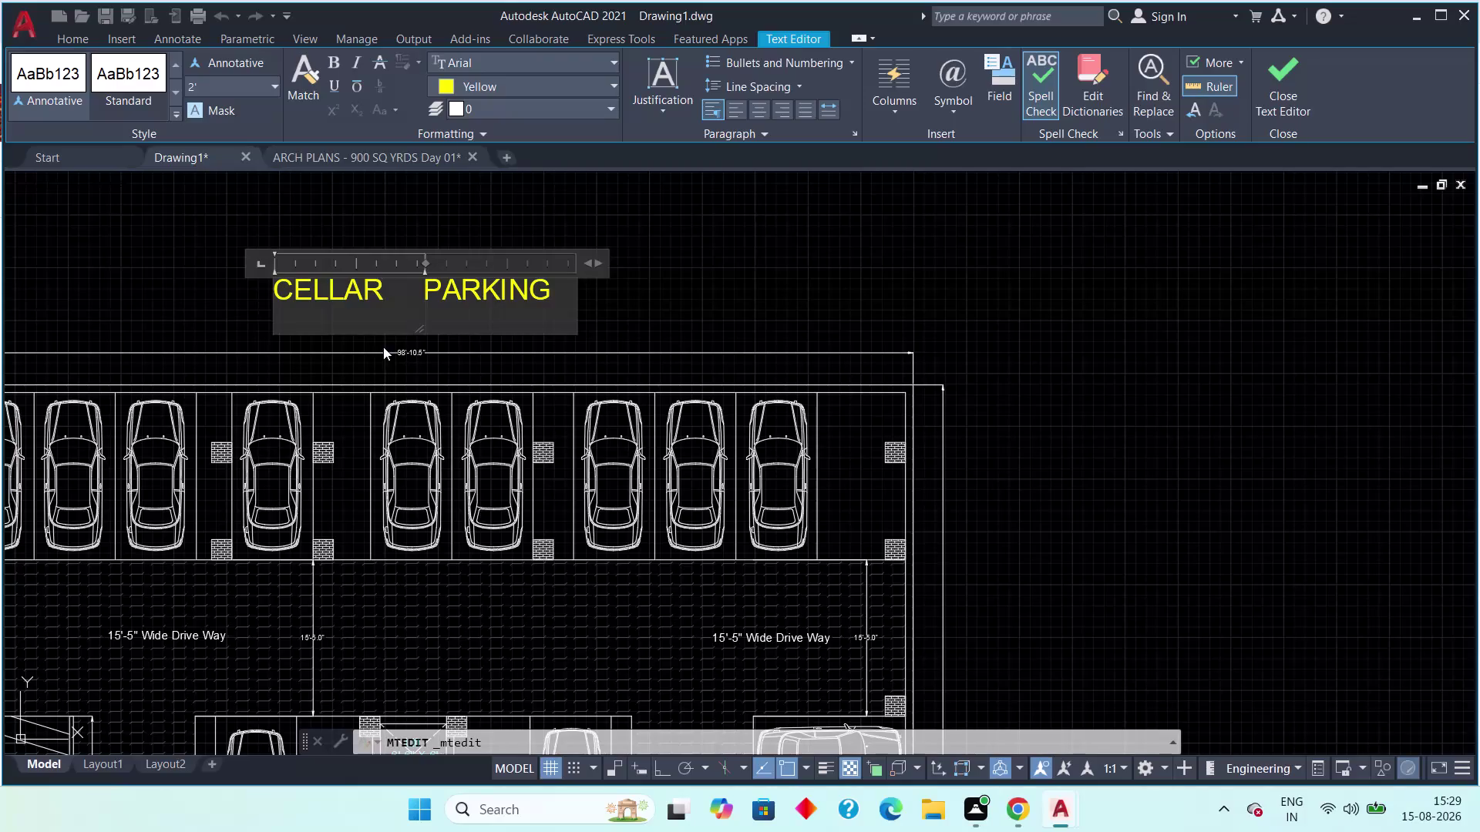
Stretch the CELLAR PARKING mtext box wider over several drags, then exit the Text Editor.
drag(356, 331, 353, 304)
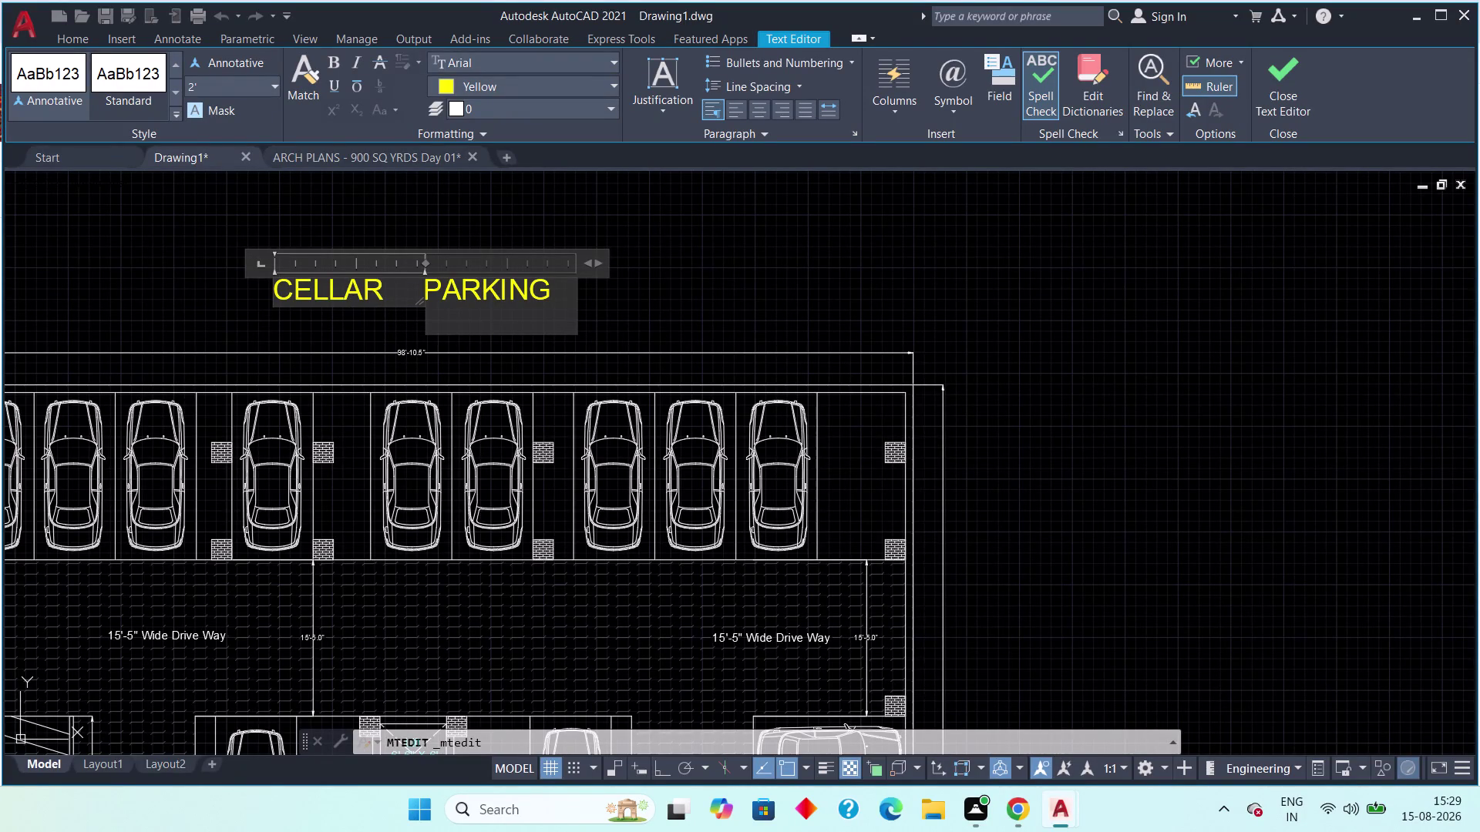
drag(462, 335, 462, 306)
drag(745, 262, 739, 262)
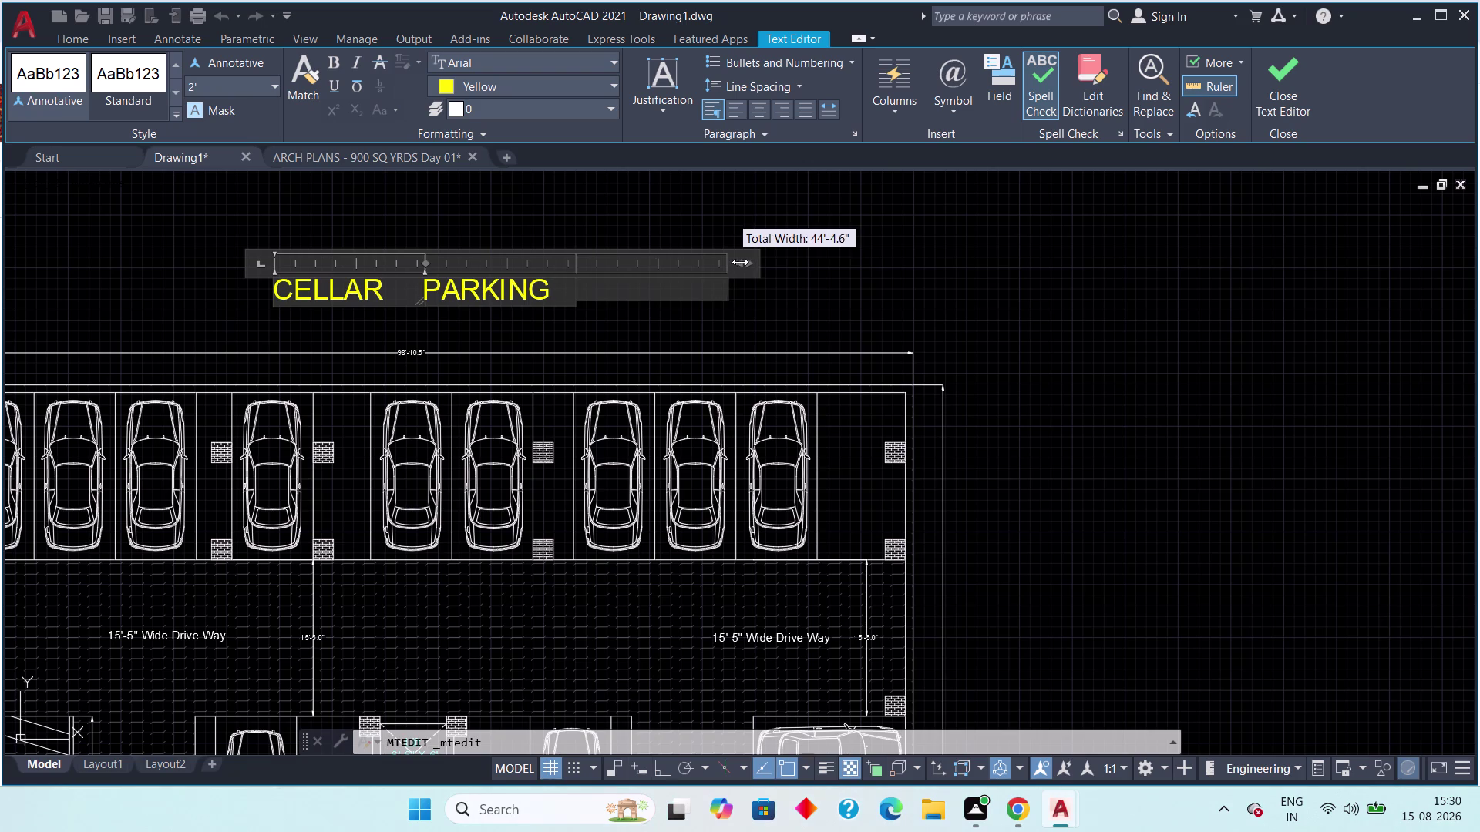
drag(738, 262, 692, 269)
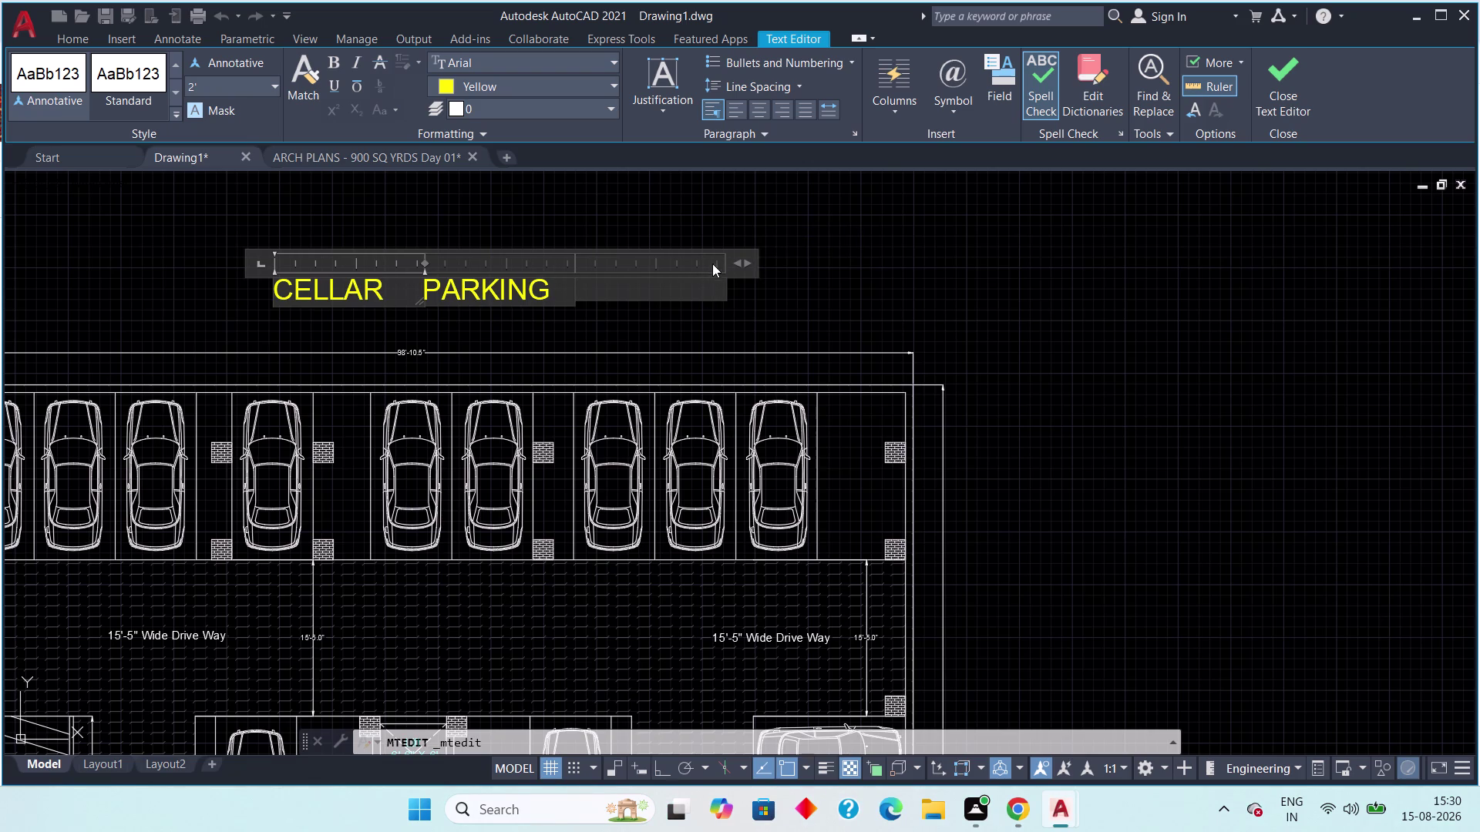
drag(749, 270, 691, 277)
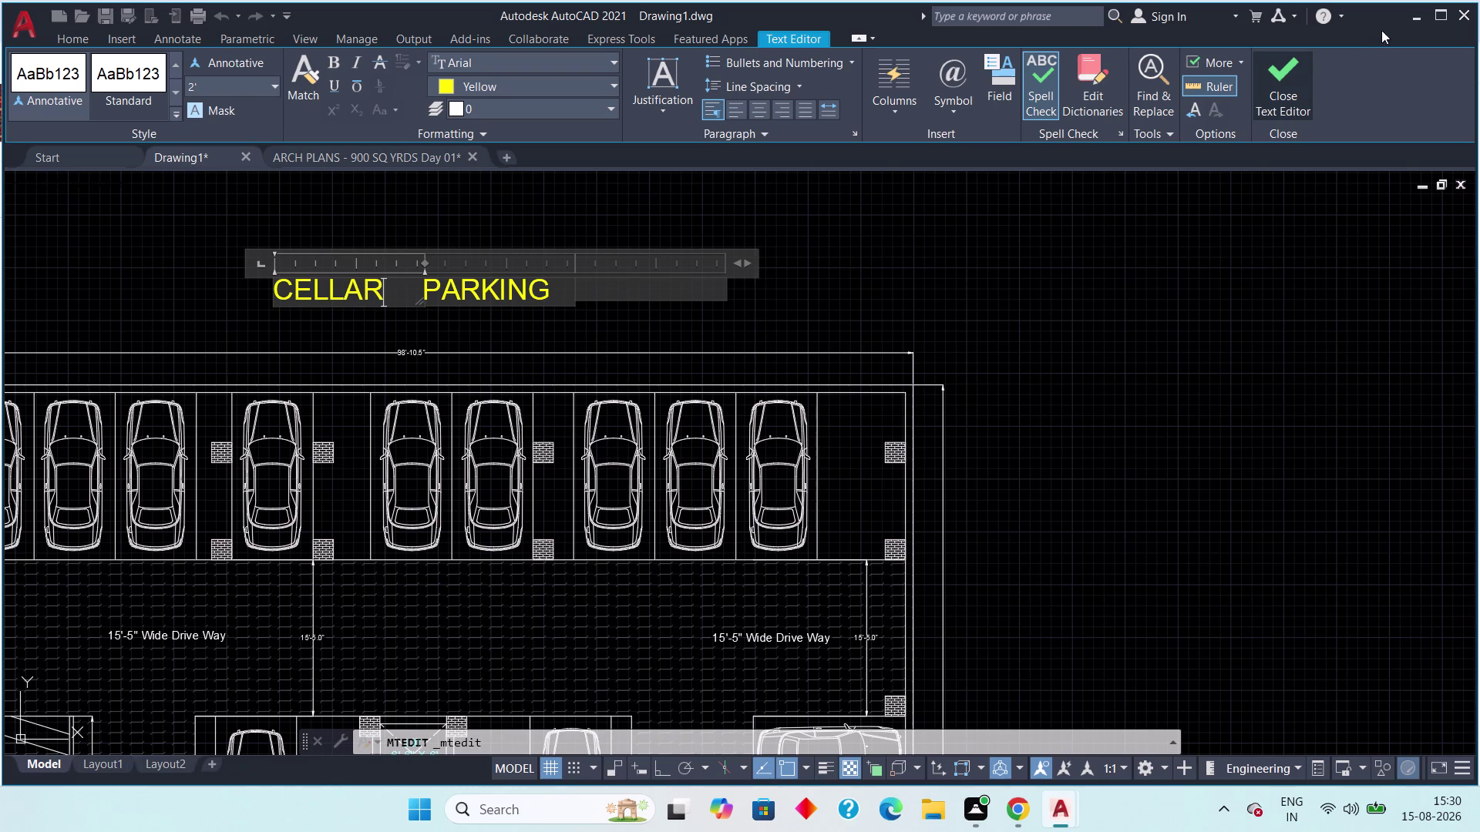
click(1301, 76)
scroll(down, 3)
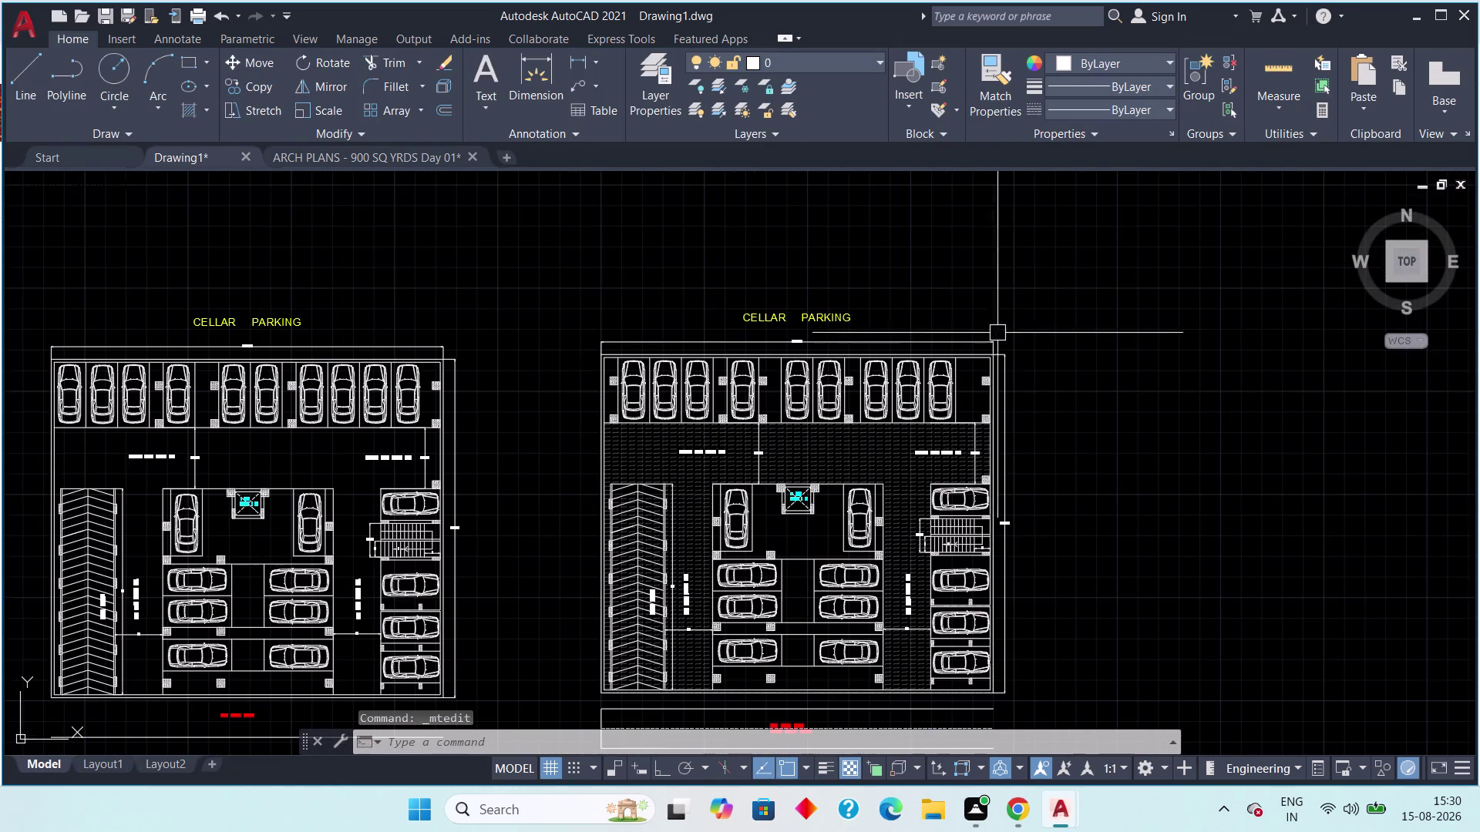
middle_drag(934, 299, 868, 292)
middle_drag(946, 302, 1010, 276)
middle_drag(1163, 248, 1108, 213)
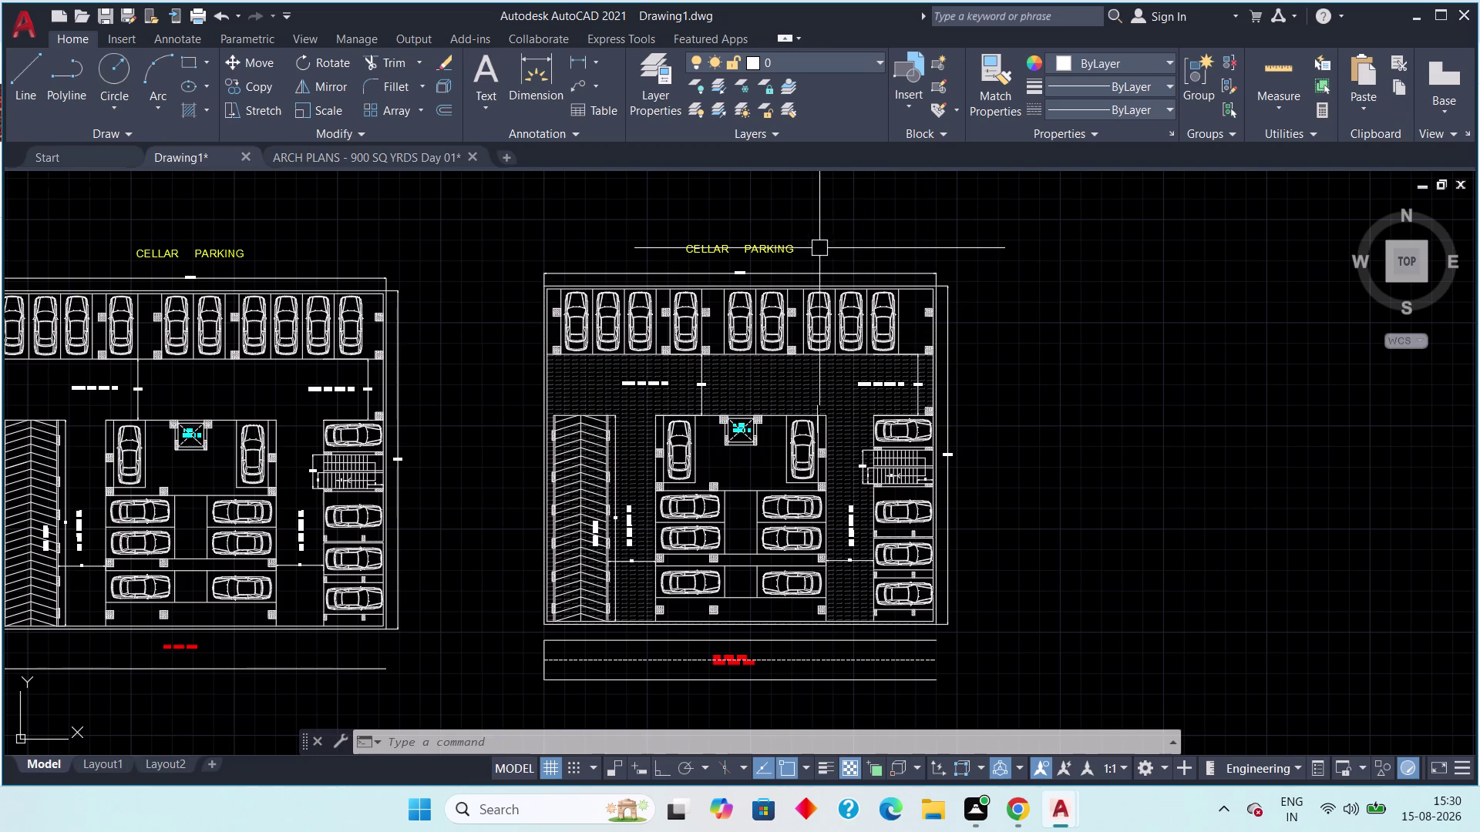
scroll(up, 3)
drag(801, 201, 767, 214)
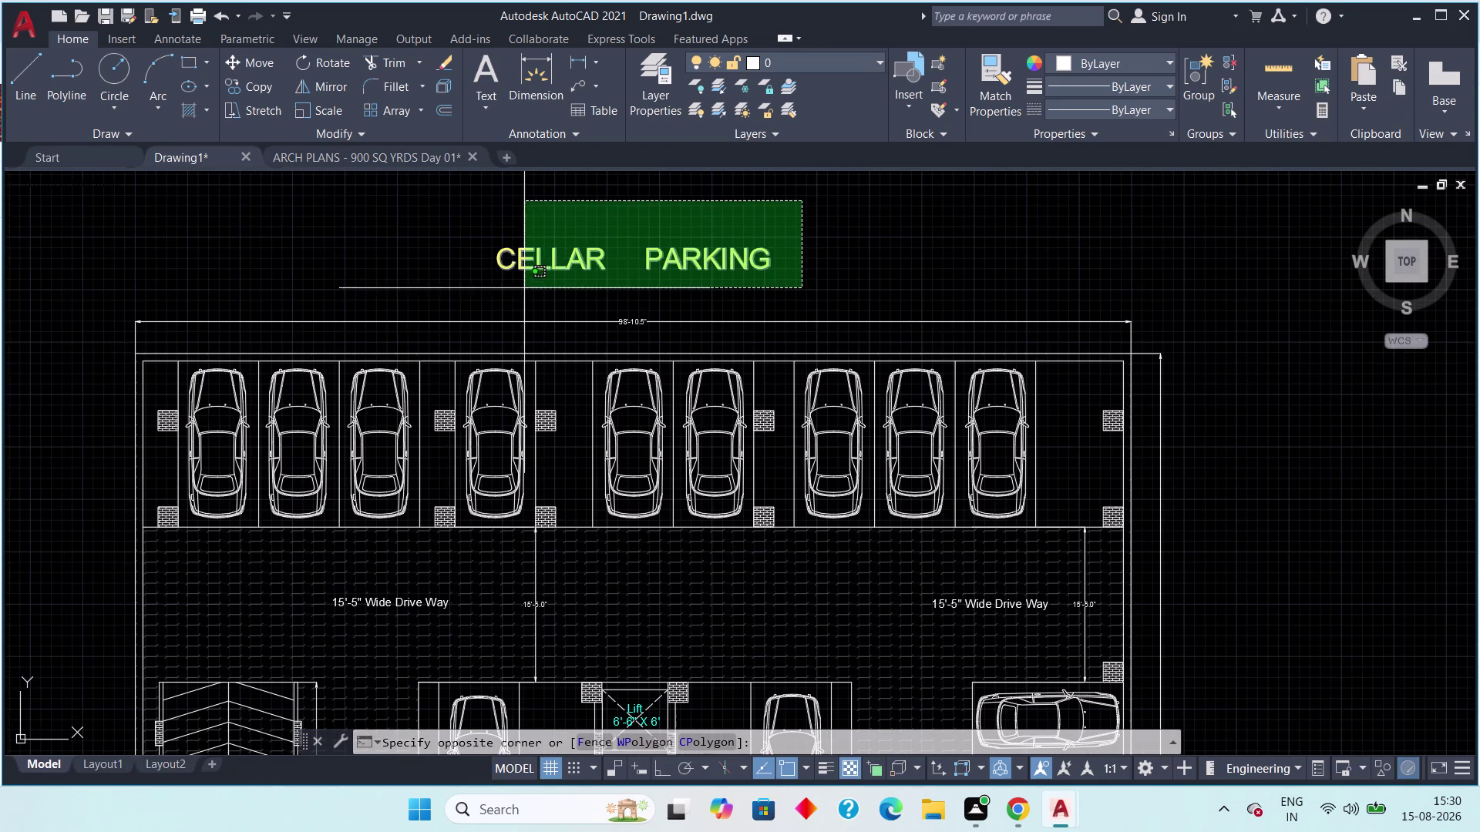
click(524, 288)
key(Escape)
key(Escape)
key(Escape)
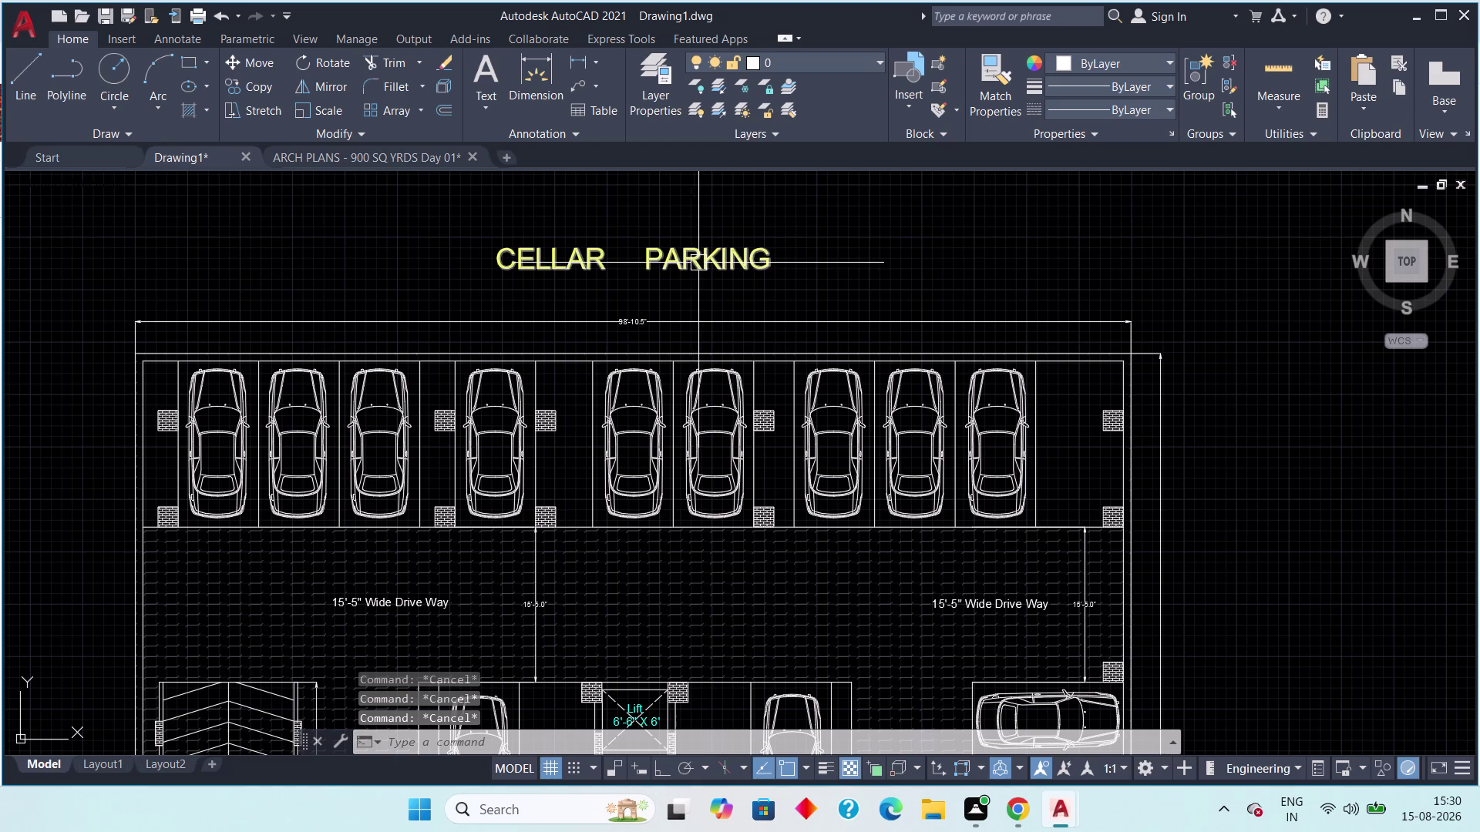
click(546, 96)
key(Escape)
key(Escape)
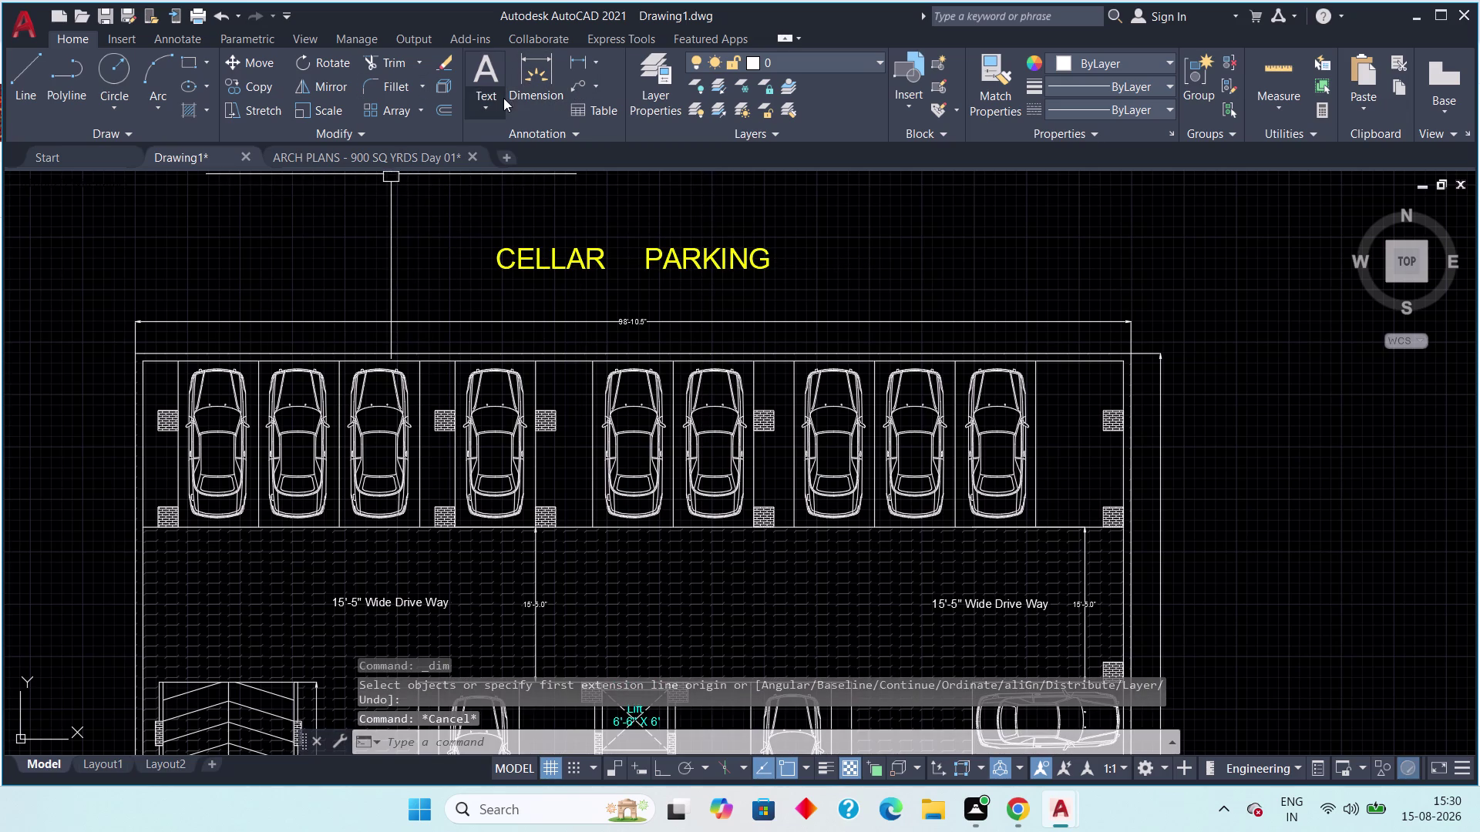
Draw a Multiline Text box to the right of the CELLAR PARKING title and place the cursor inside.
click(496, 98)
click(533, 143)
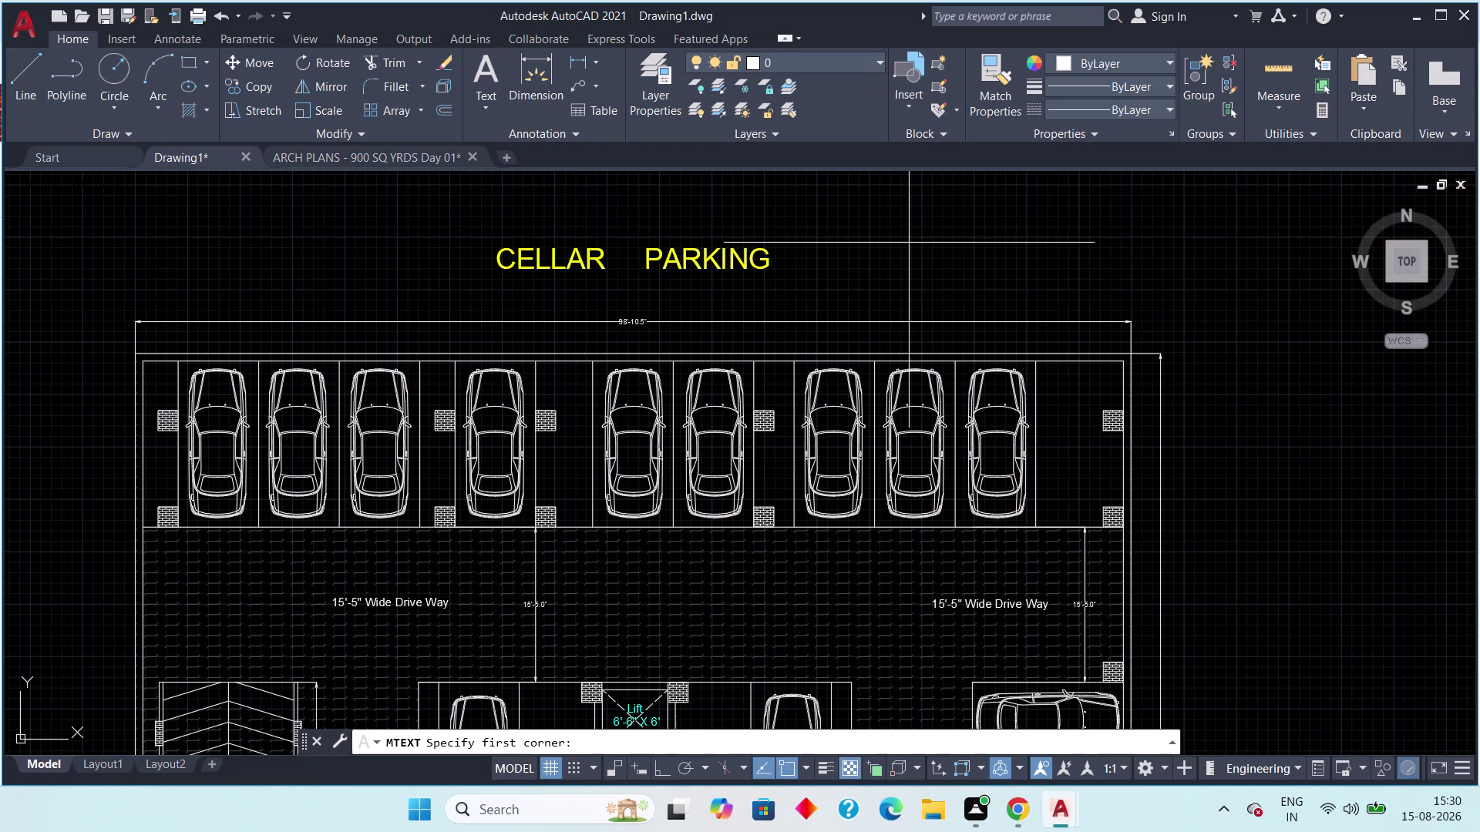
middle_drag(906, 242, 875, 214)
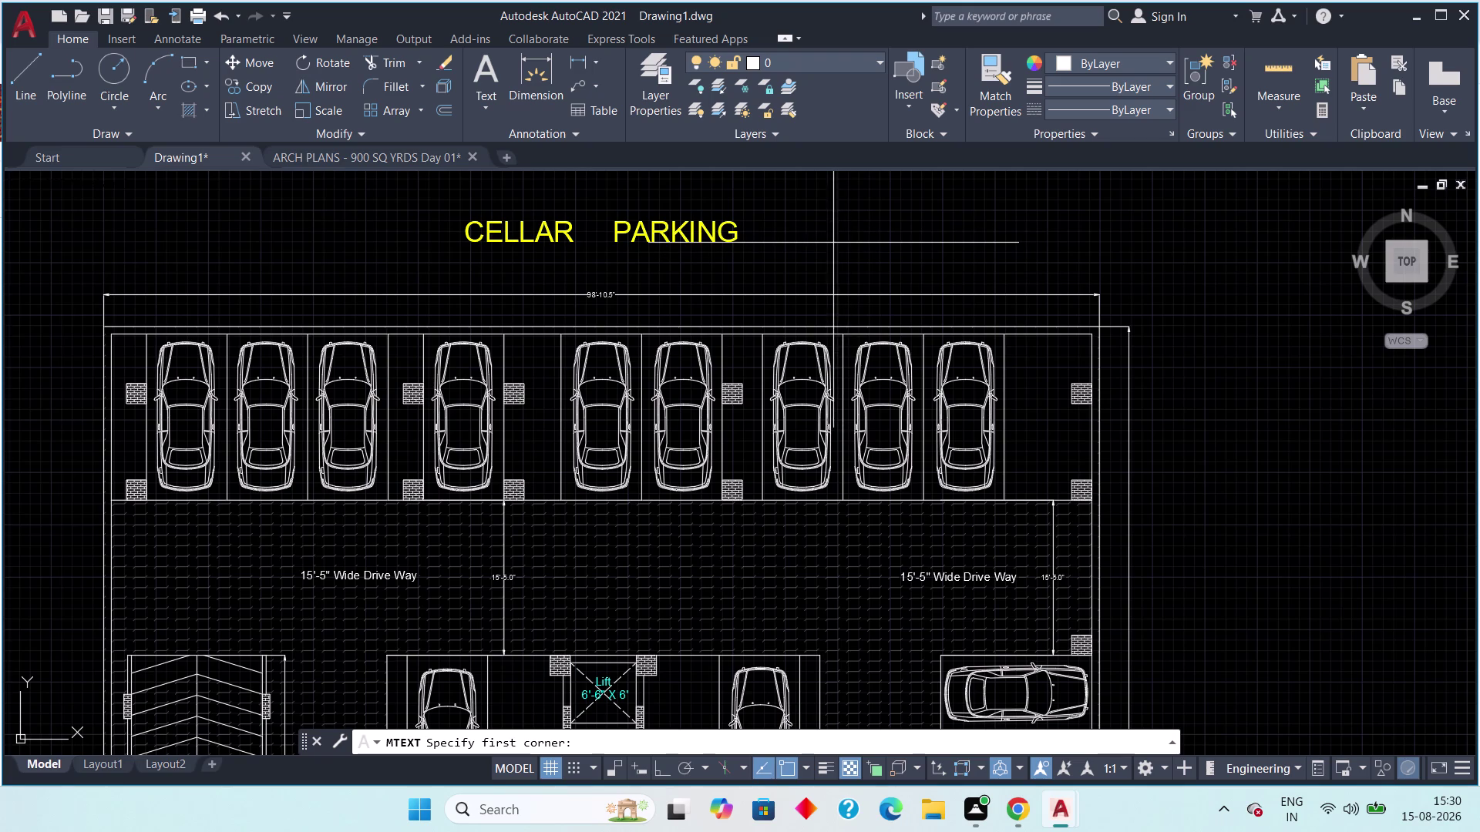
click(777, 258)
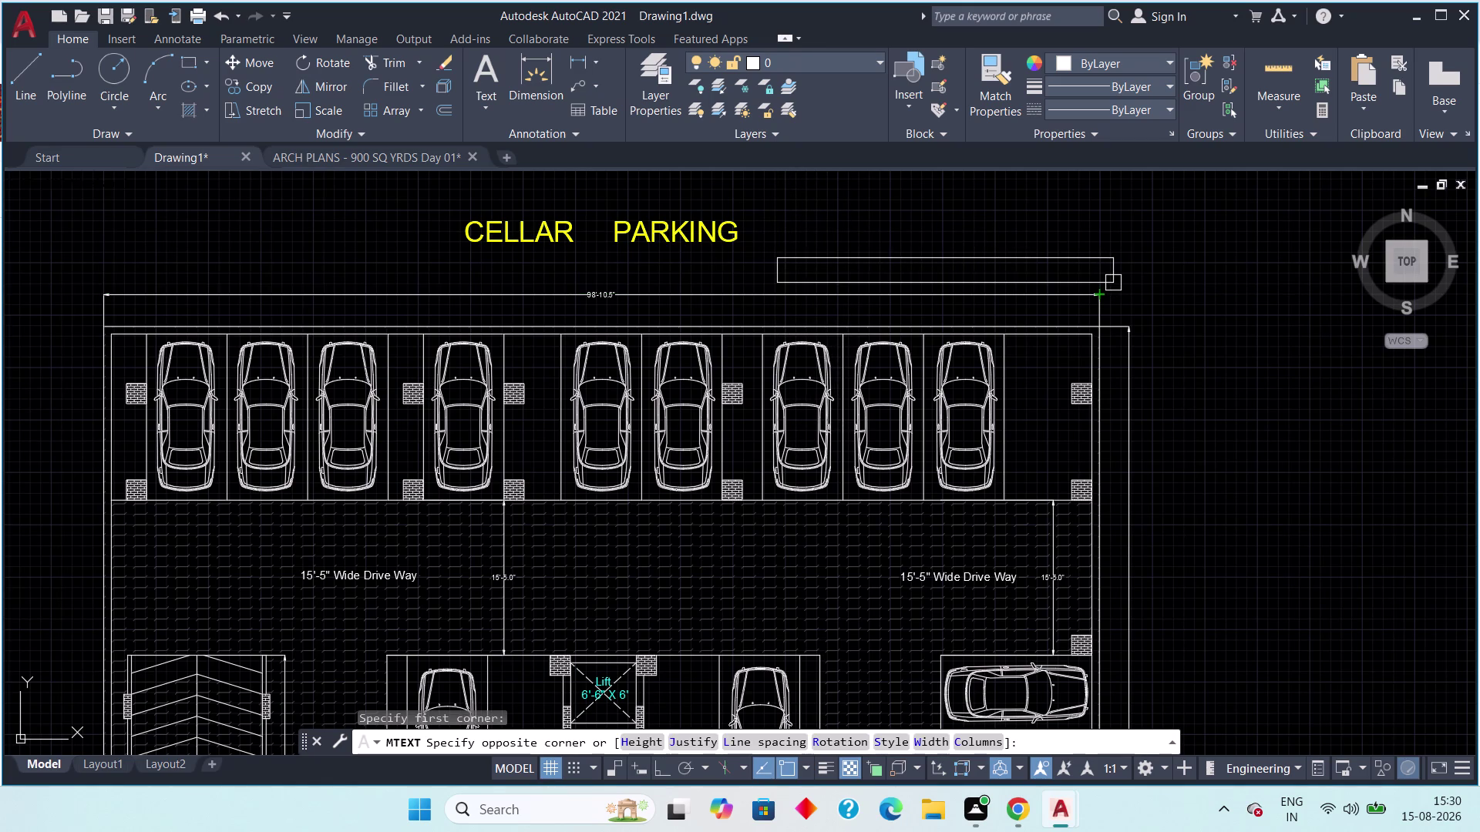
click(1113, 282)
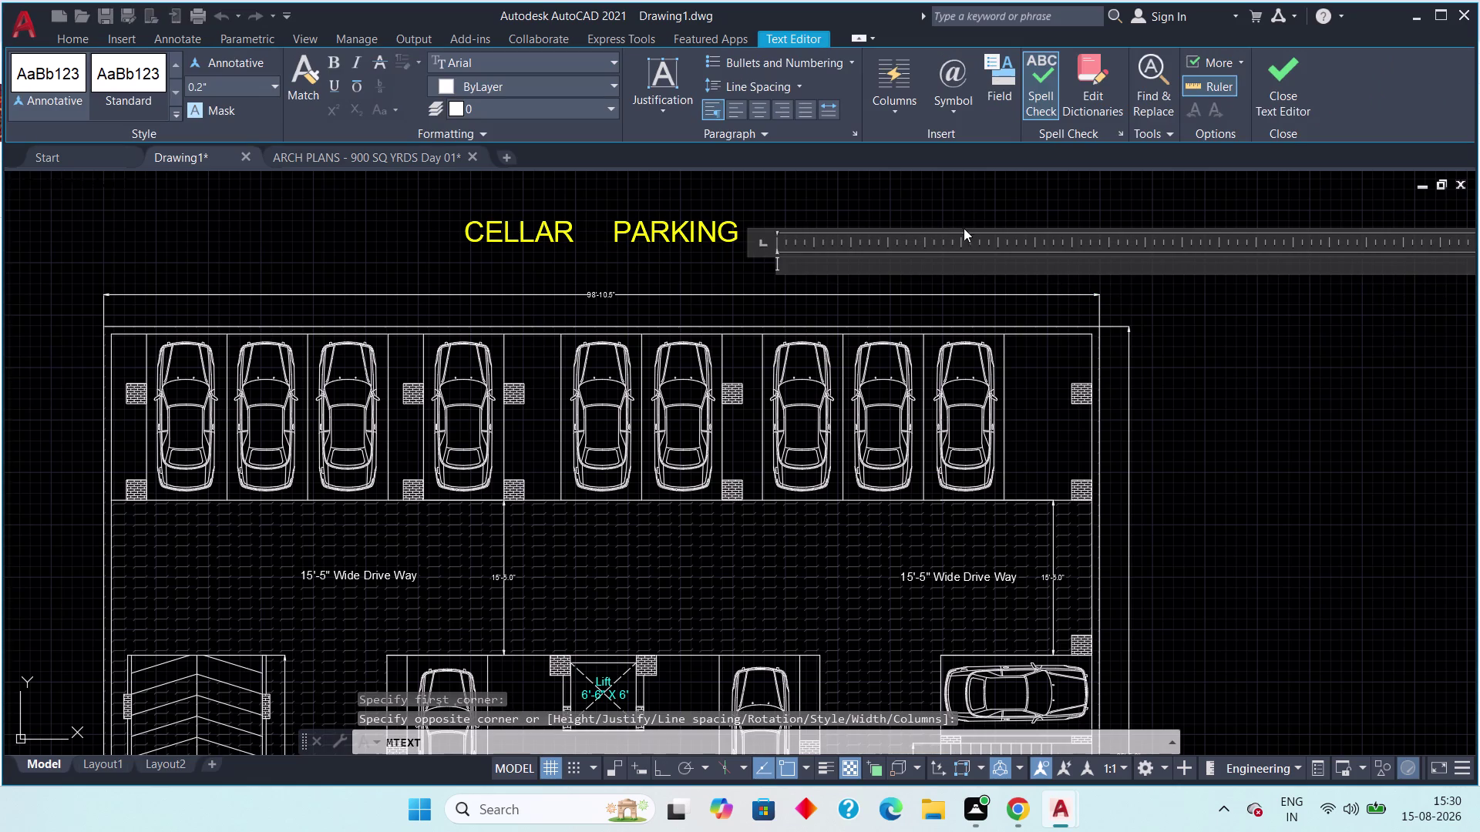
click(833, 270)
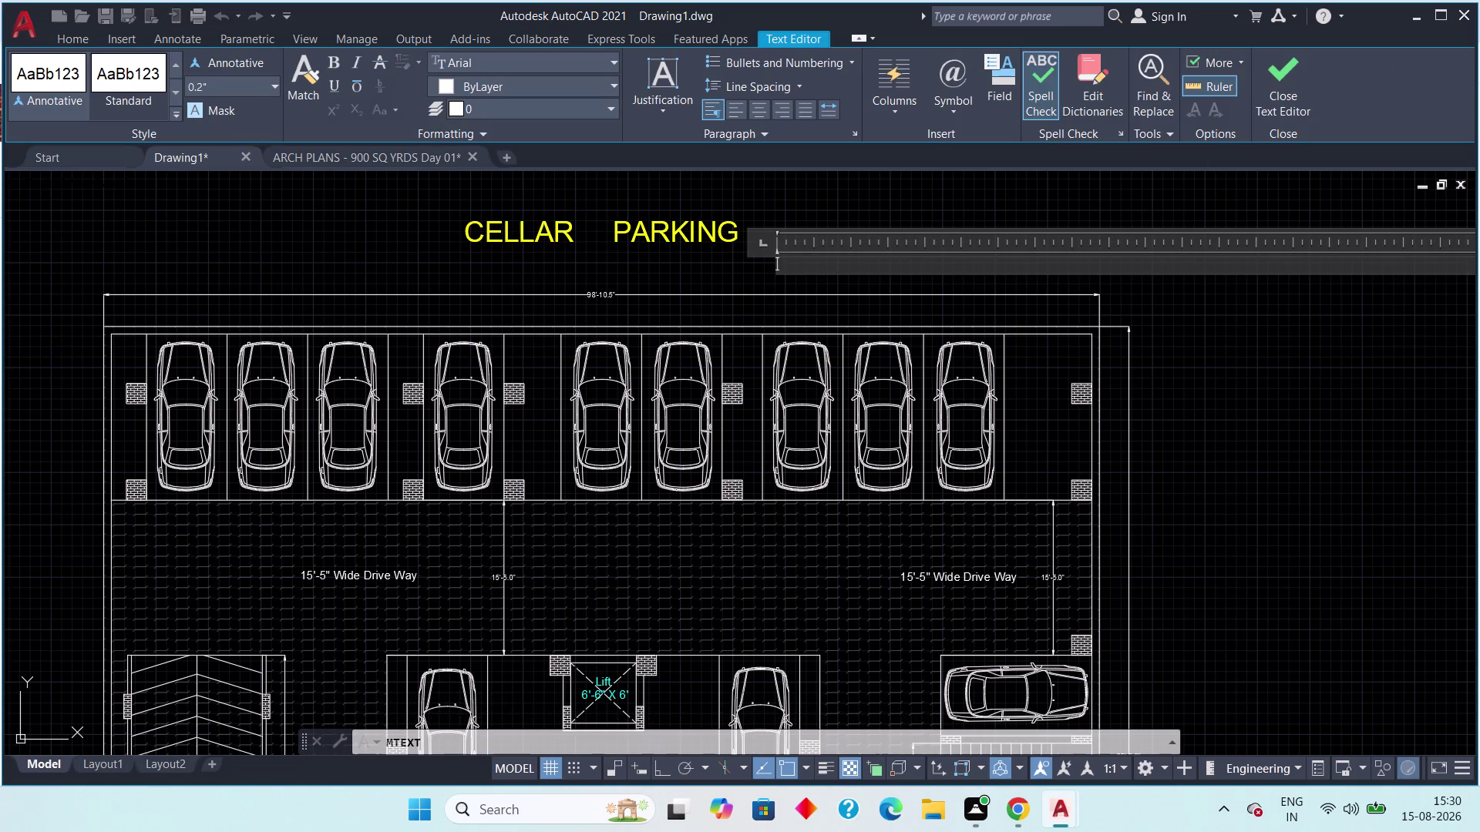
Type 'TOTAL NO.OF CAR' into the new note box.
key(t)
key(o)
text(TA)
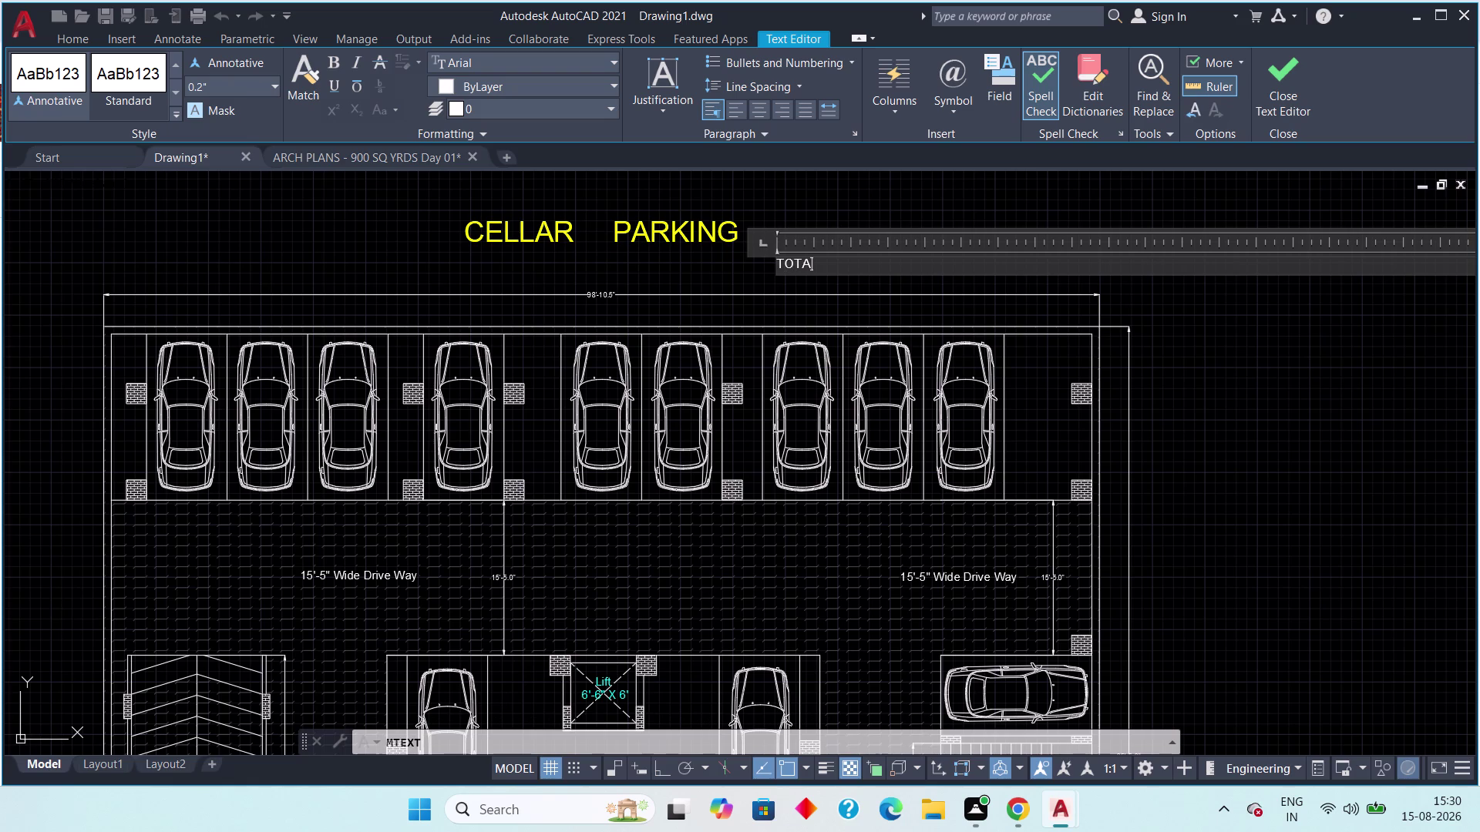
text(L)
key(space)
text(NO)
key(period)
text(OF)
key(space)
text(CA)
key(r)
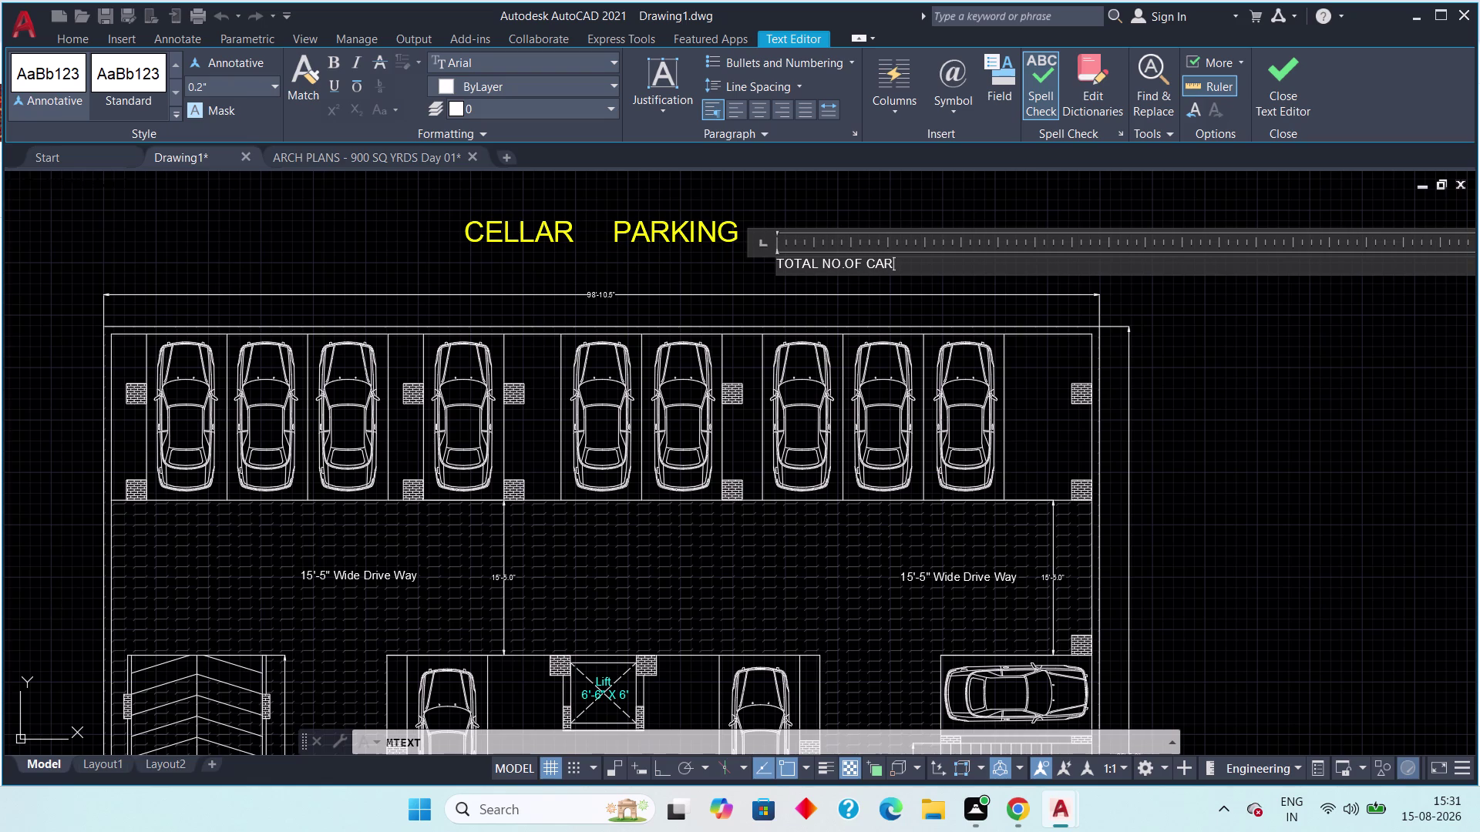